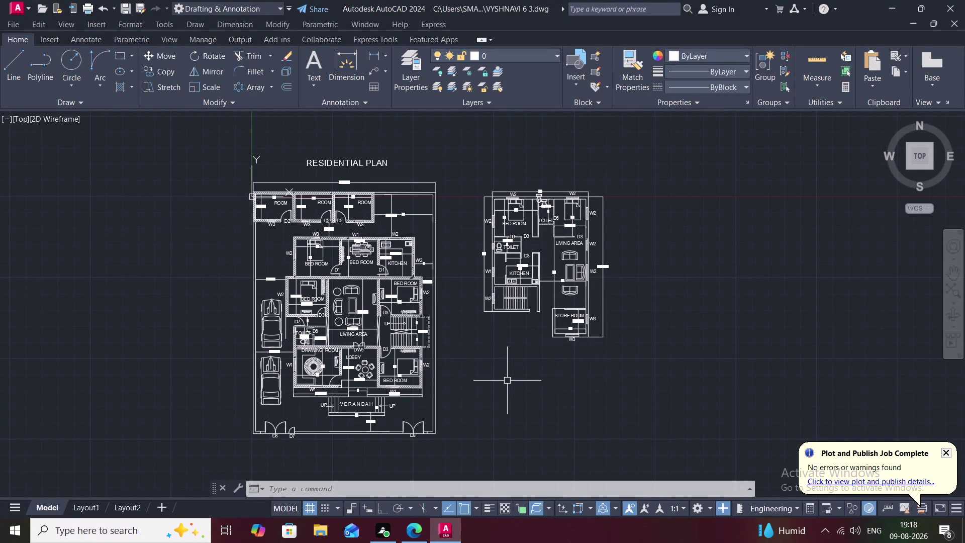
Save As the floor plan, renaming VYSHNAVI 6 3 to VYSHNAVI 6 4 in Documents.
click(140, 4)
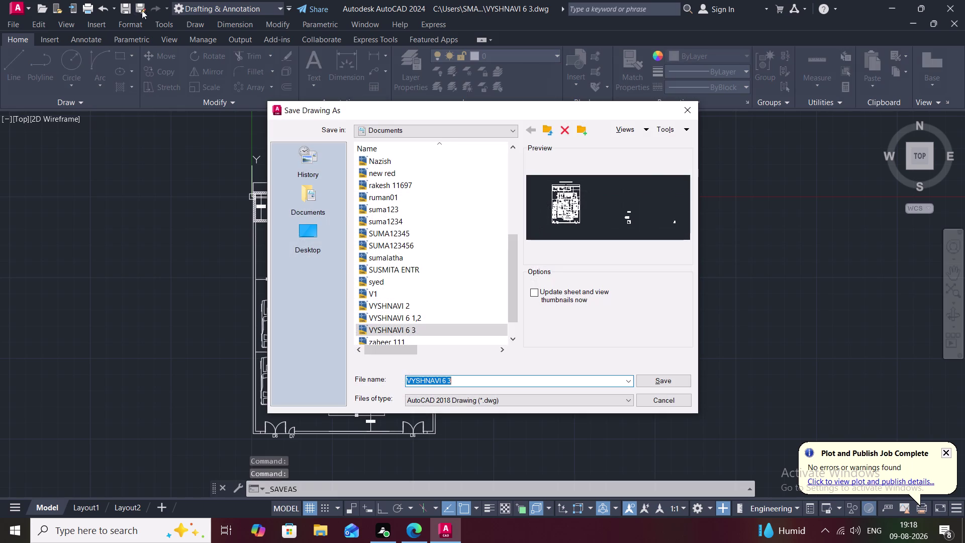
click(456, 381)
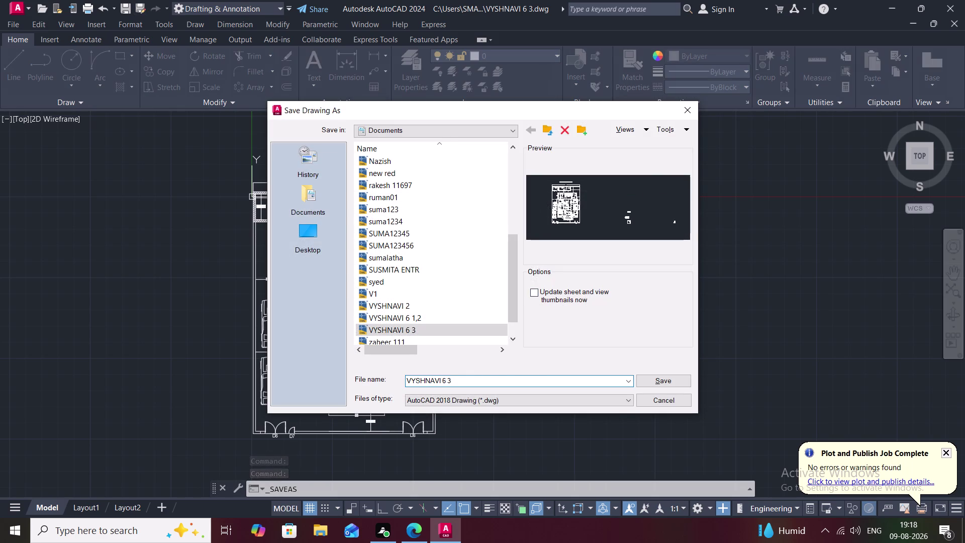
key(BackSpace)
key(4)
click(662, 380)
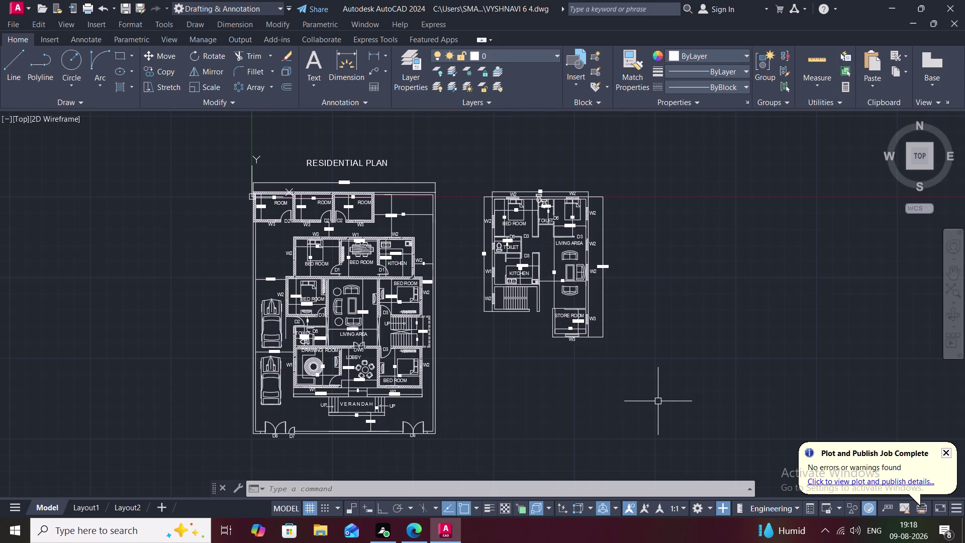
key(Escape)
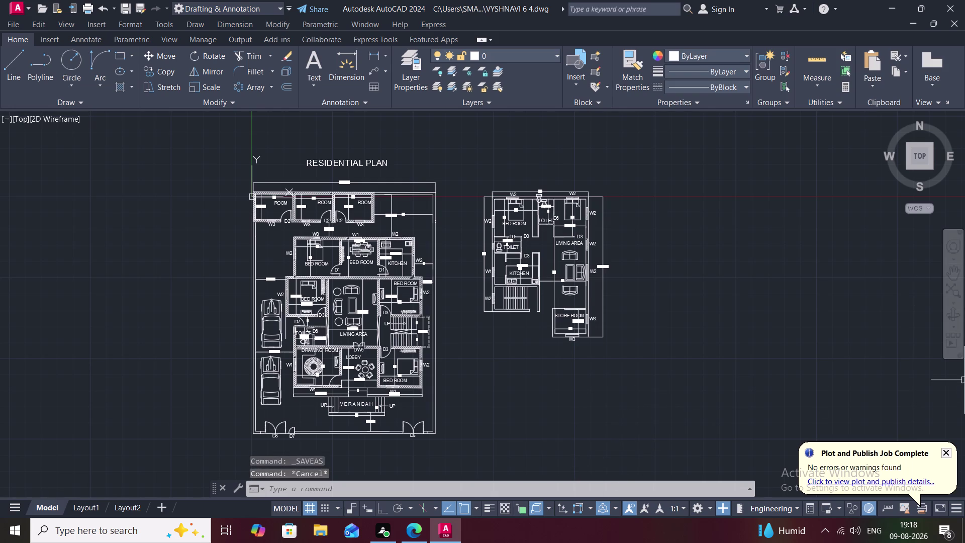